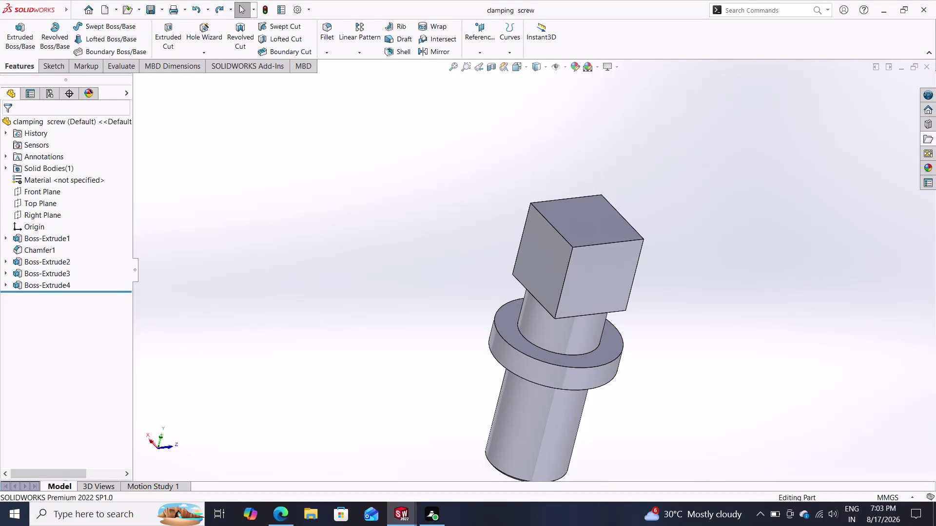
Create the blank part document Part12 using the Part template in the New SOLIDWORKS Document dialog.
click(51, 69)
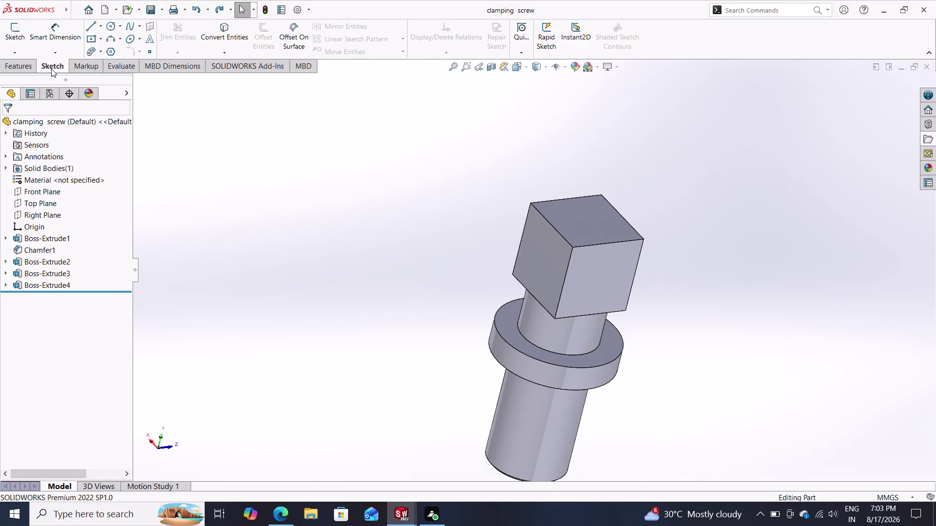
click(15, 70)
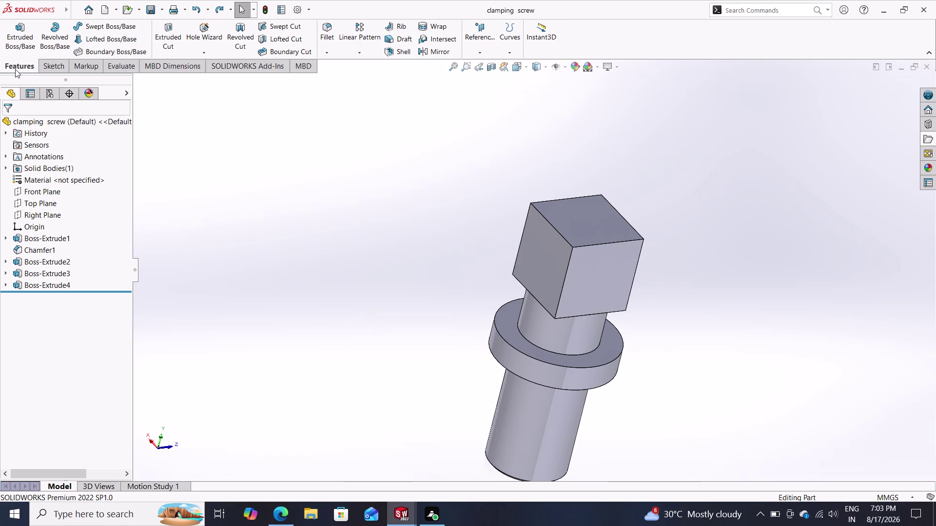
click(101, 3)
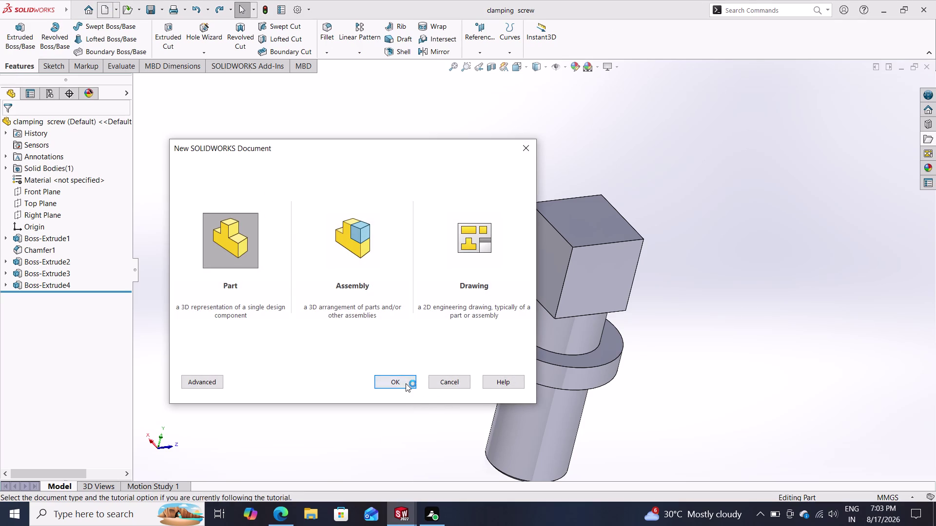
click(403, 383)
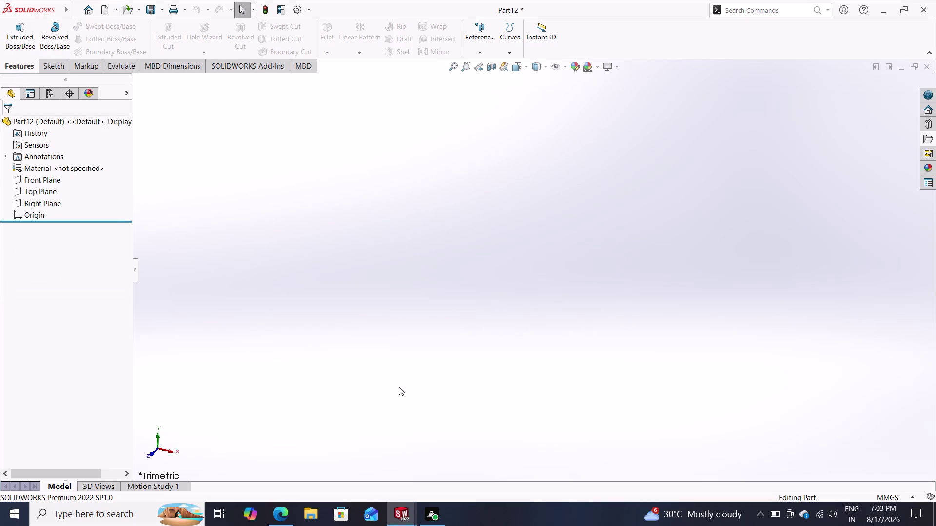